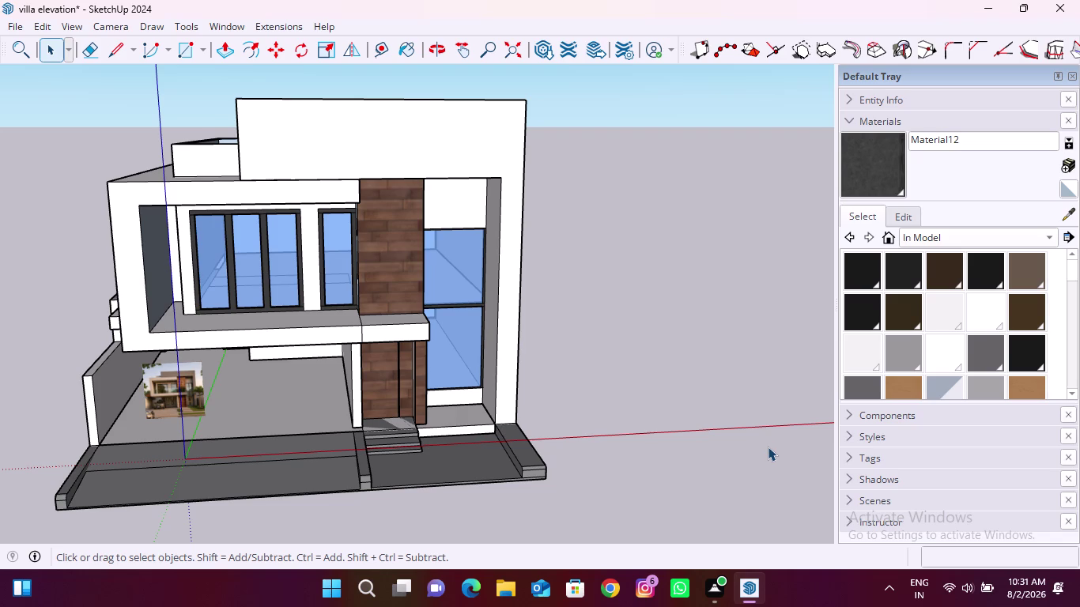
Start the dark grey Material13, textured with Metal_Seamed.jpg tiled at 18 by 18 inches.
click(1066, 169)
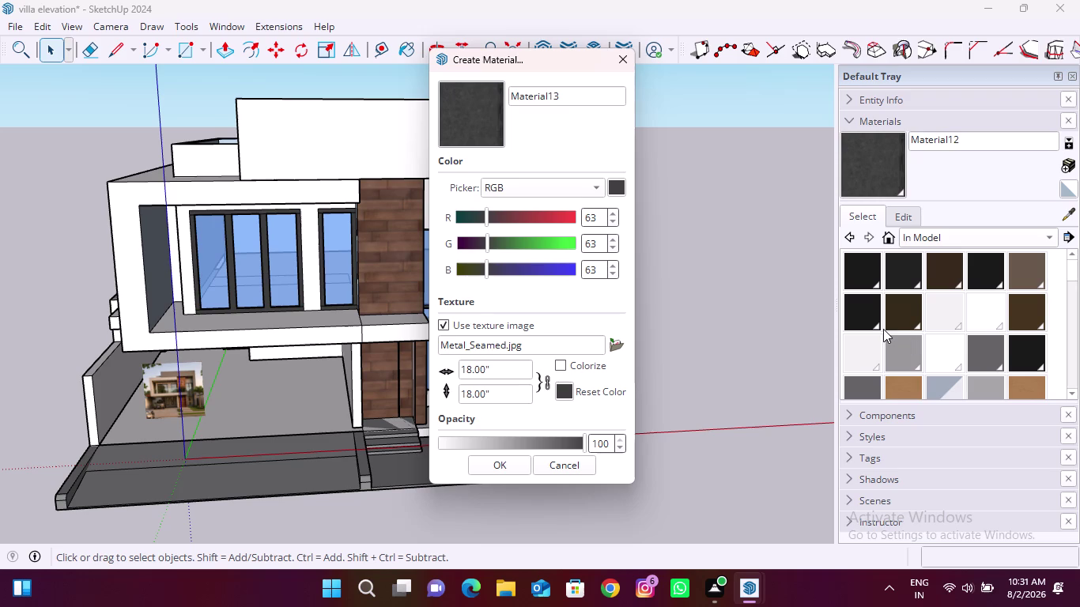
scroll(up, 3)
scroll(up, 3)
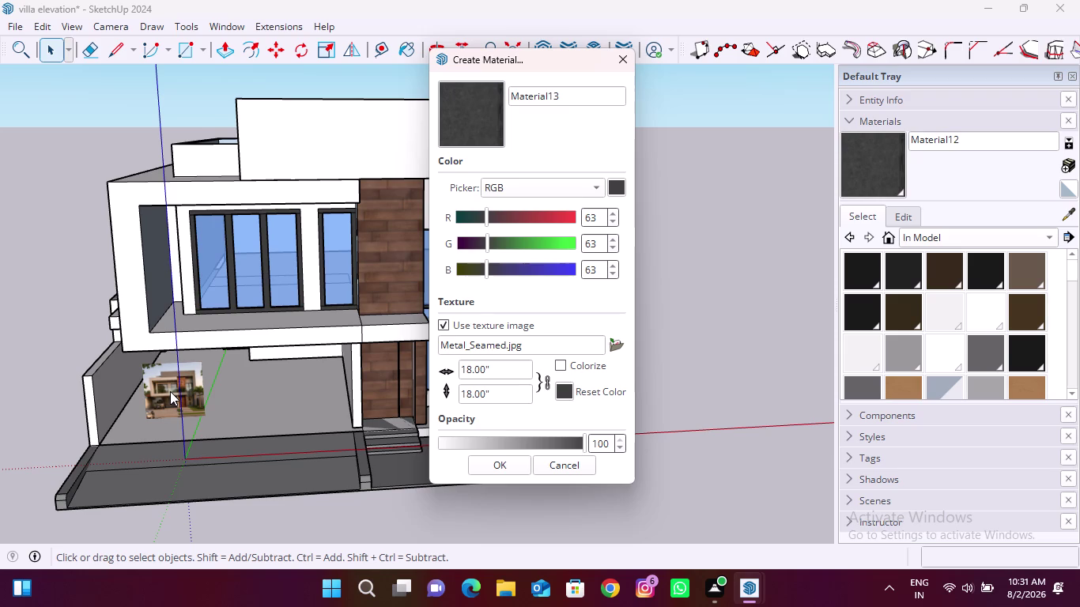